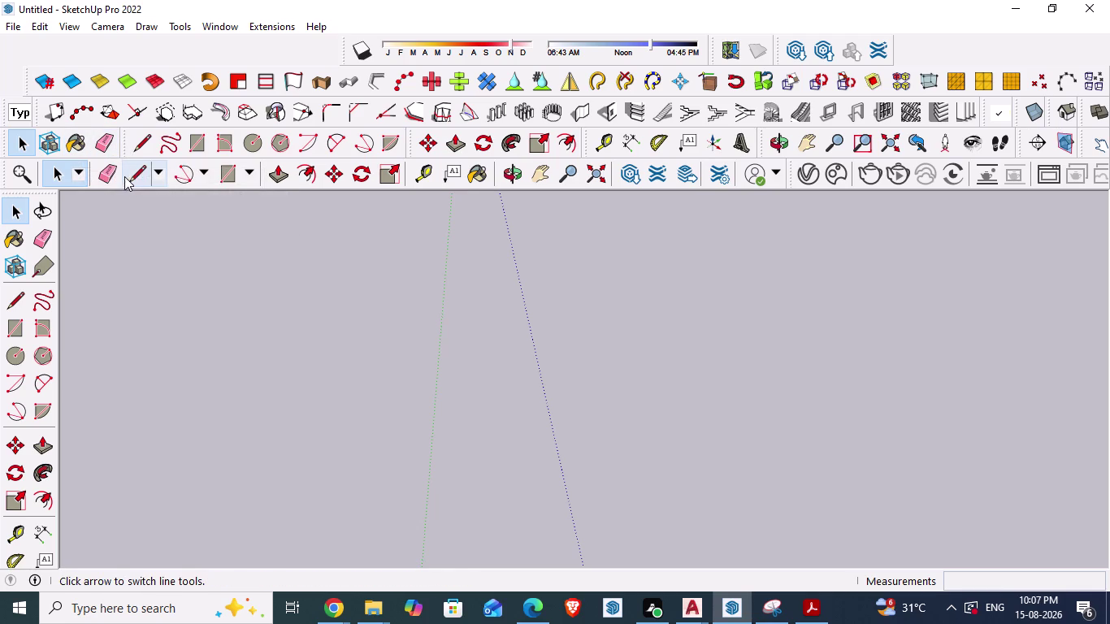
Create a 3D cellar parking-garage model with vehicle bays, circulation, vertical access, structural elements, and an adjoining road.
Zoom out and orbit until the spot where the red, green and blue axes meet is visible.
drag(120, 184, 143, 256)
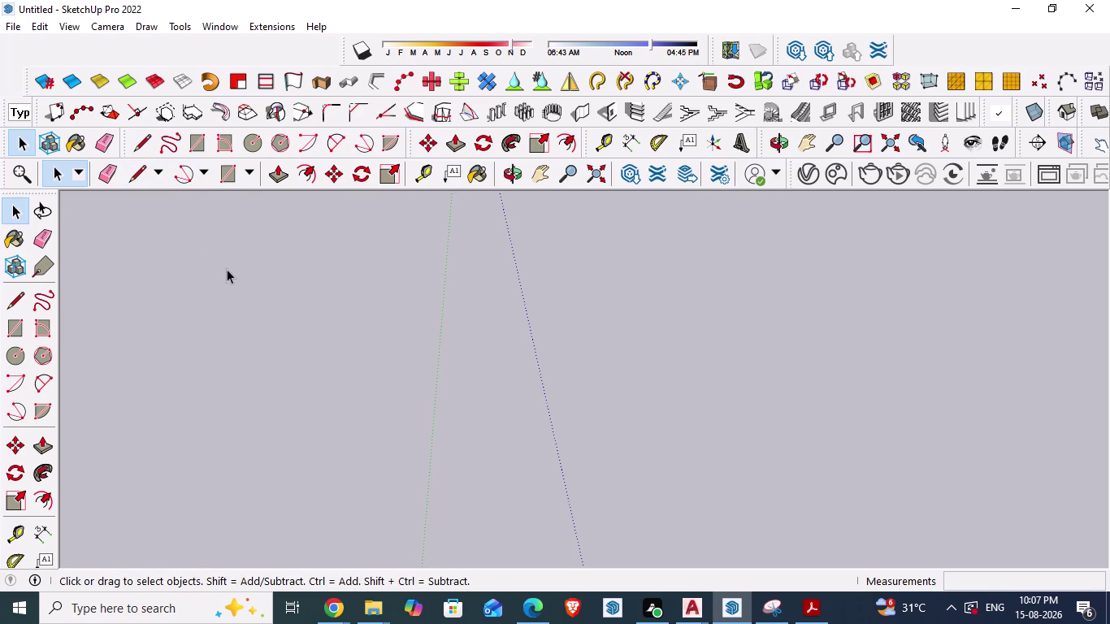
scroll(down, 3)
scroll(down, 3)
scroll(down, 3)
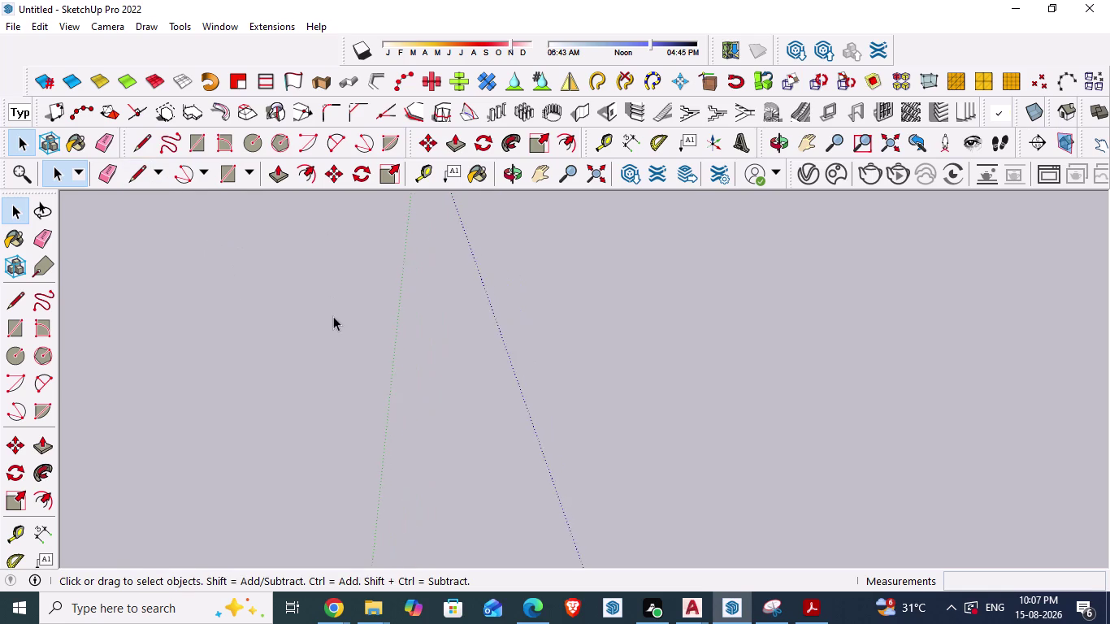
scroll(down, 3)
scroll(down, 3)
scroll(down, 3)
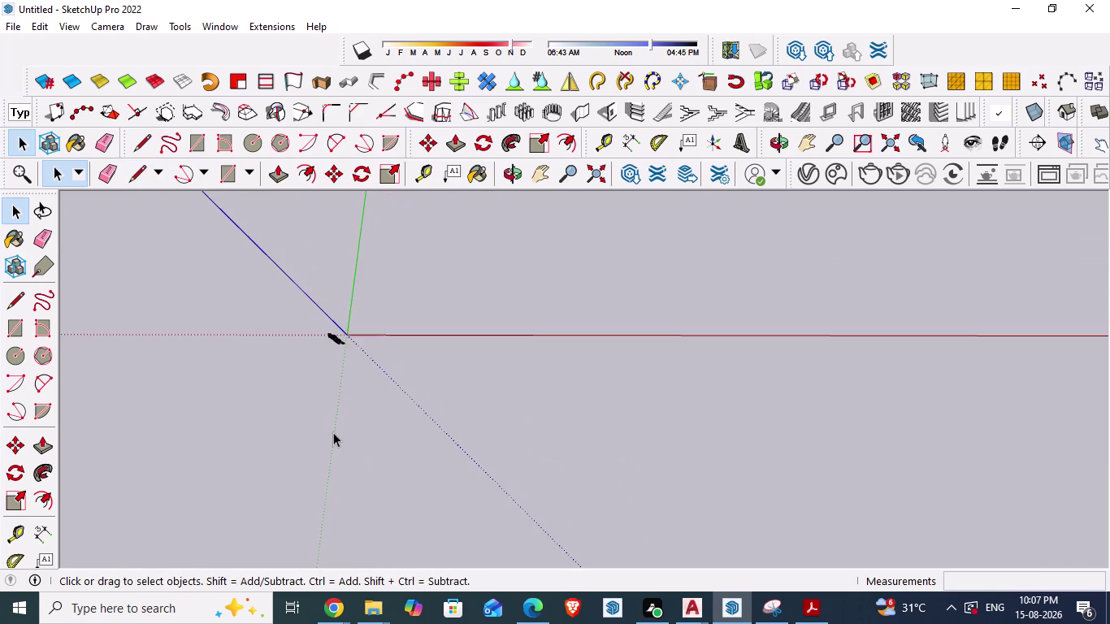
scroll(down, 3)
scroll(down, 3)
scroll(up, 3)
scroll(up, 3)
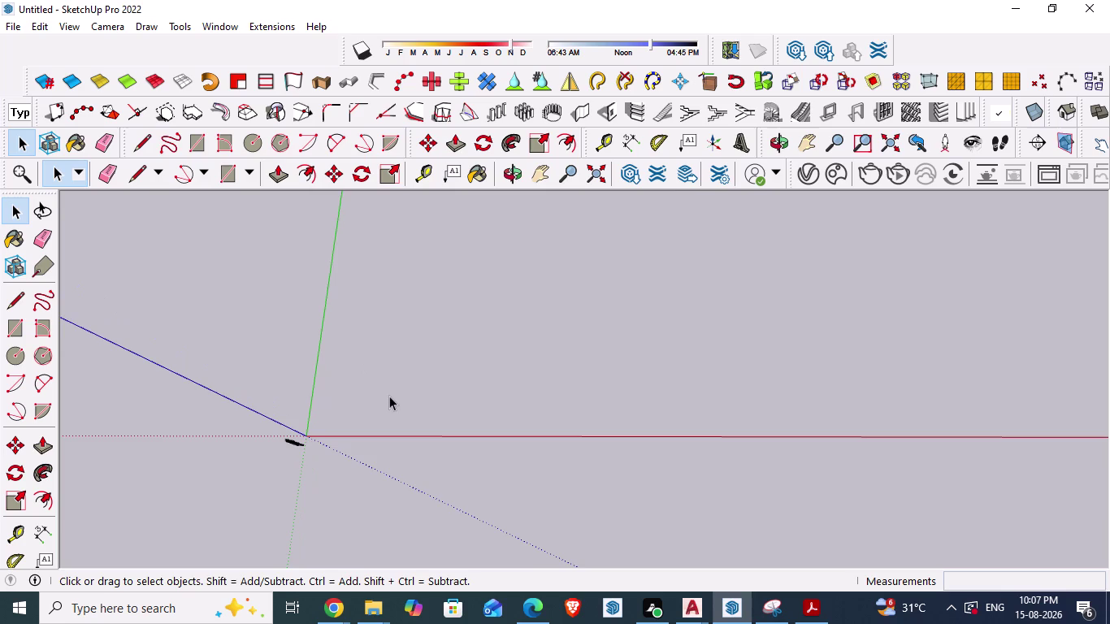
middle_drag(392, 401, 397, 444)
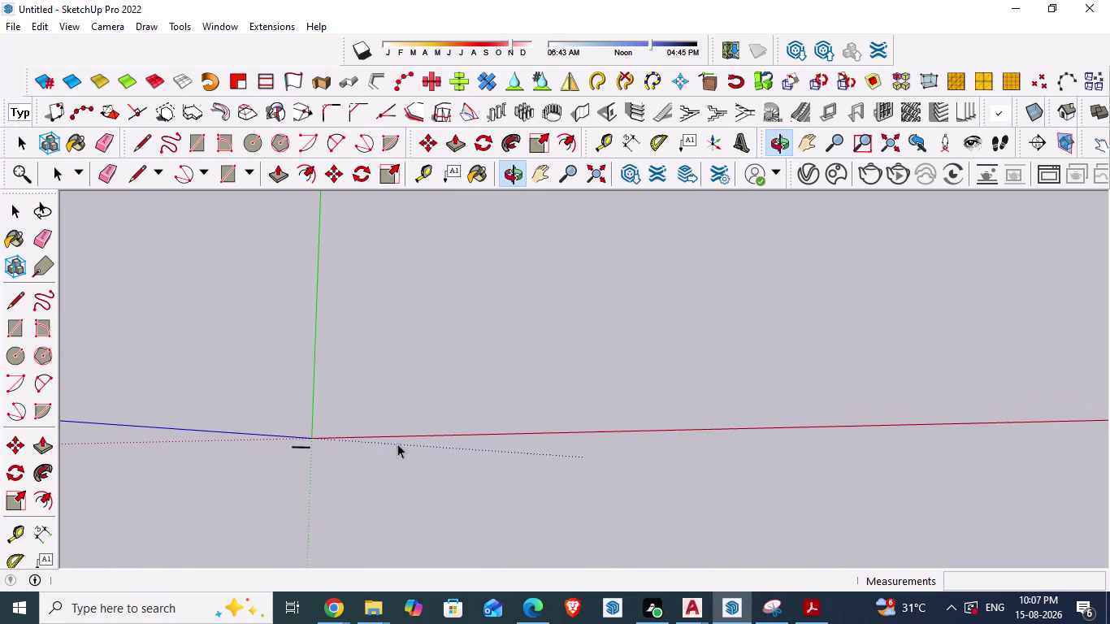
Orbit to look down on the origin, then back to a lower view of it.
scroll(up, 3)
middle_drag(390, 359, 374, 404)
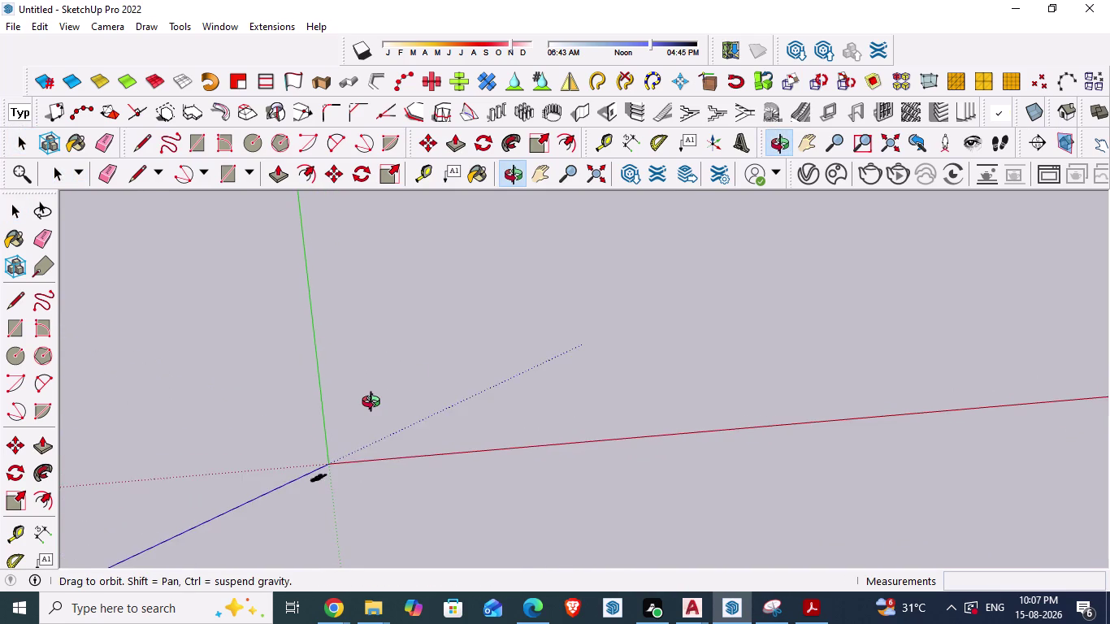
middle_drag(374, 404, 405, 337)
scroll(down, 3)
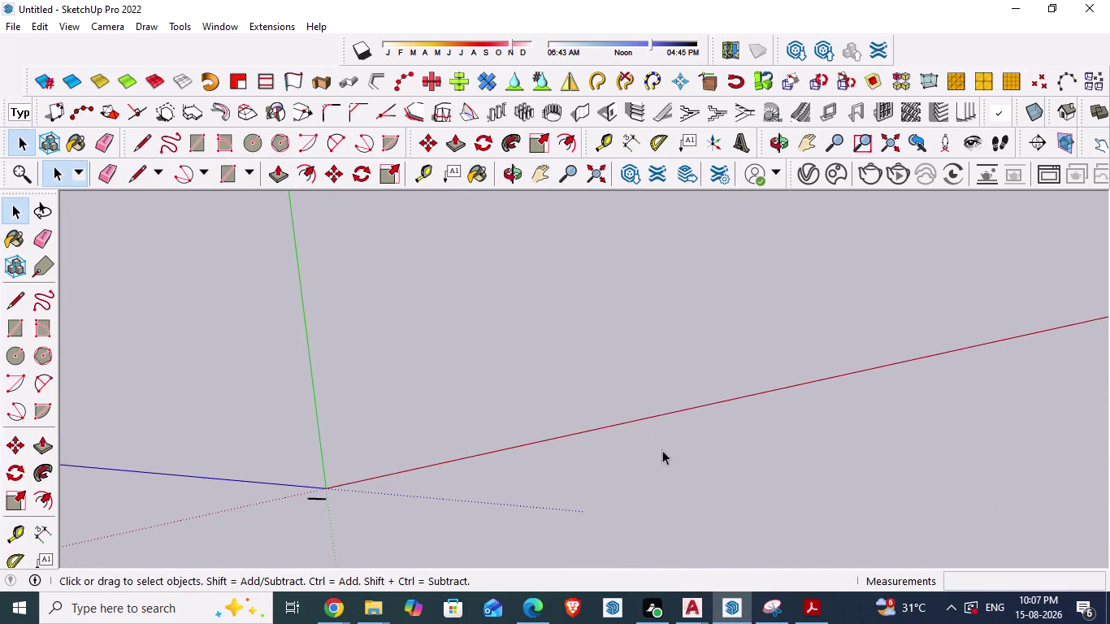
click(662, 450)
key(Escape)
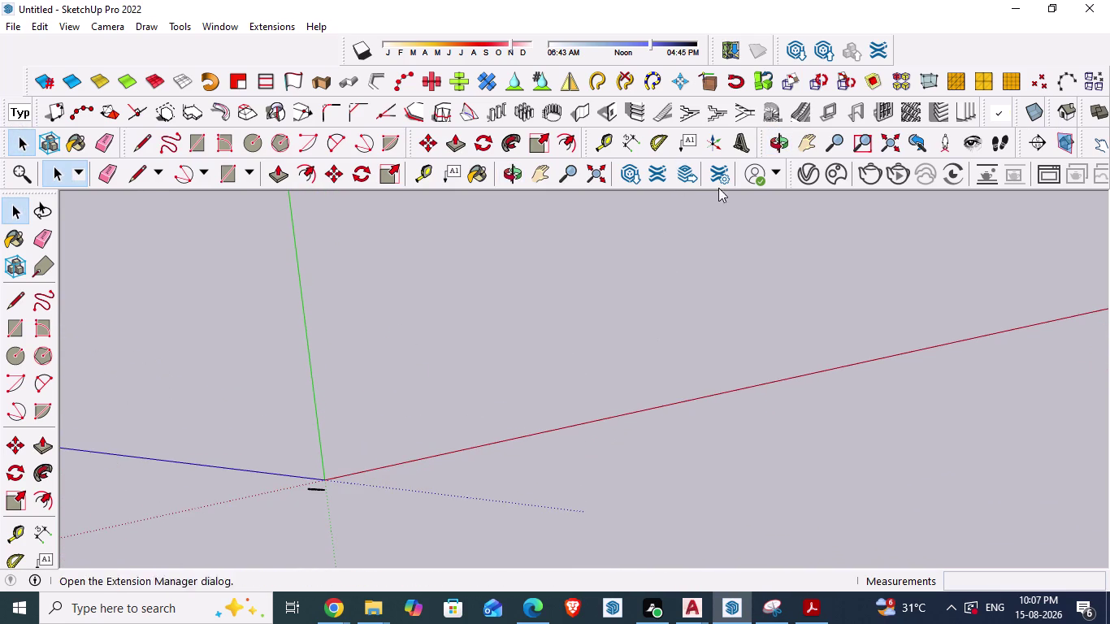
Pan the axes origin slightly right and orbit to view it from above.
click(804, 137)
drag(194, 385, 378, 301)
drag(945, 413, 920, 469)
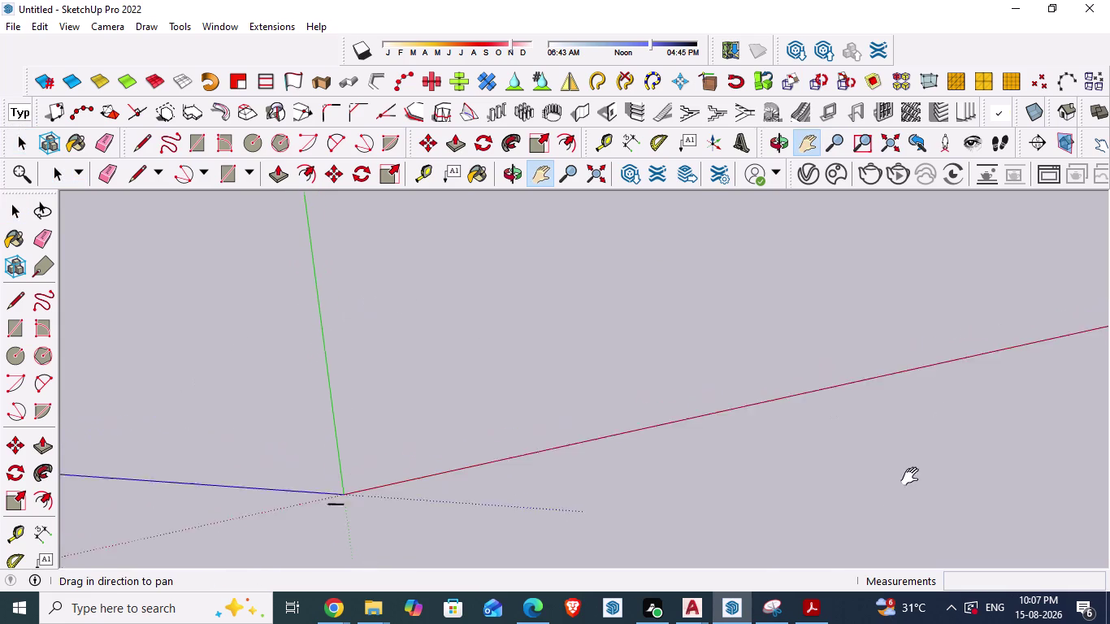
drag(920, 469, 893, 416)
middle_drag(894, 412, 865, 485)
scroll(down, 3)
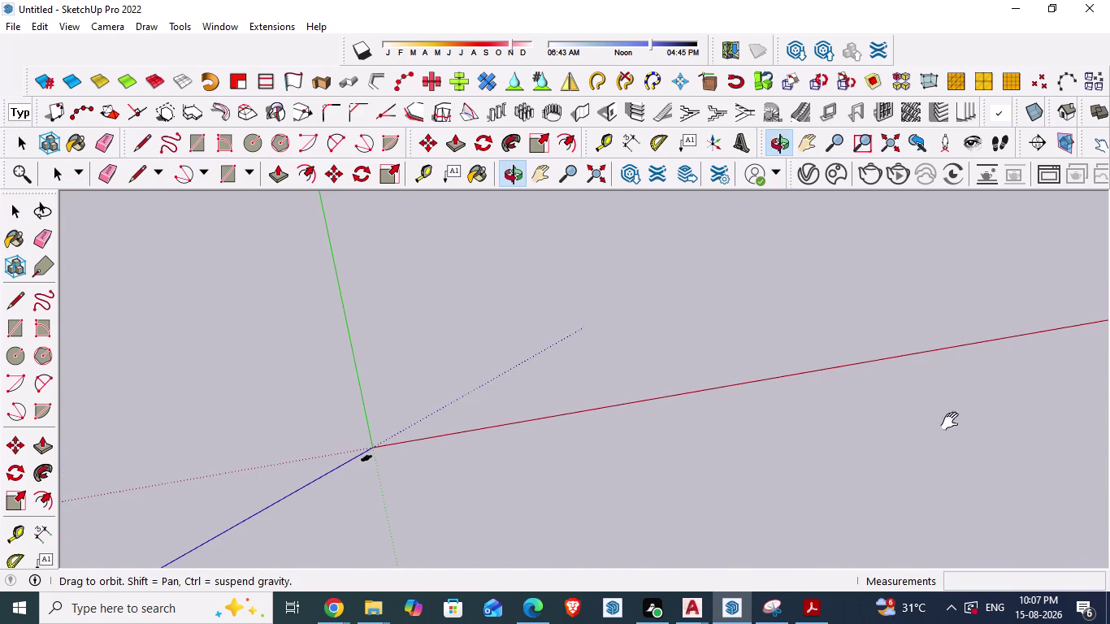
middle_drag(1004, 432, 1001, 449)
Pan the origin up to the upper left and orbit so the blue axis runs more steeply.
click(807, 148)
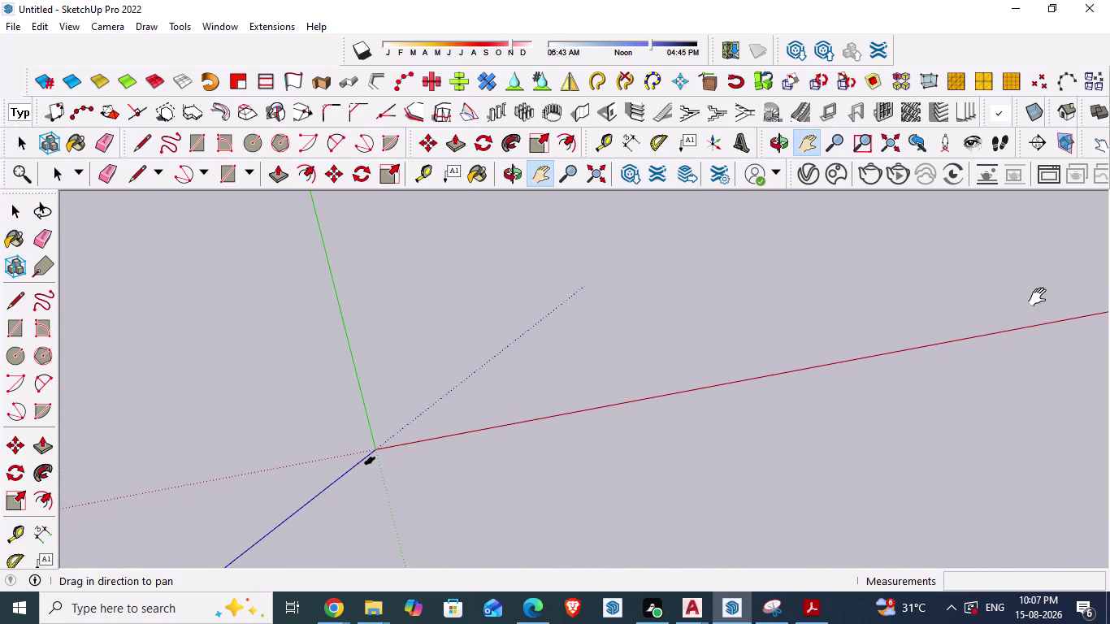
drag(1041, 297, 984, 372)
drag(285, 394, 296, 260)
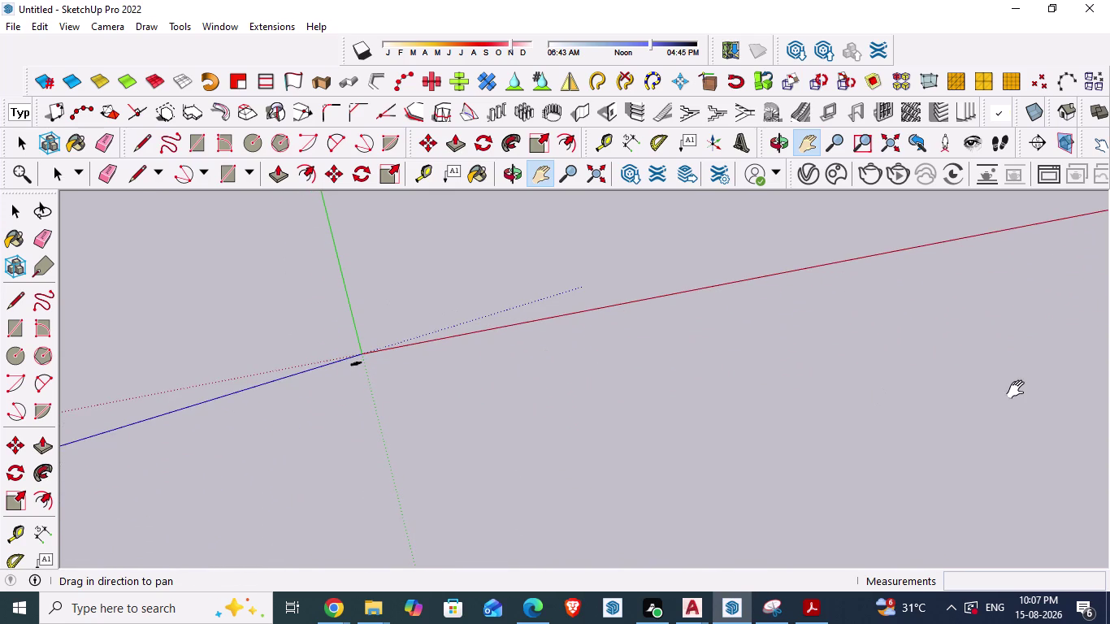
middle_drag(934, 387, 896, 440)
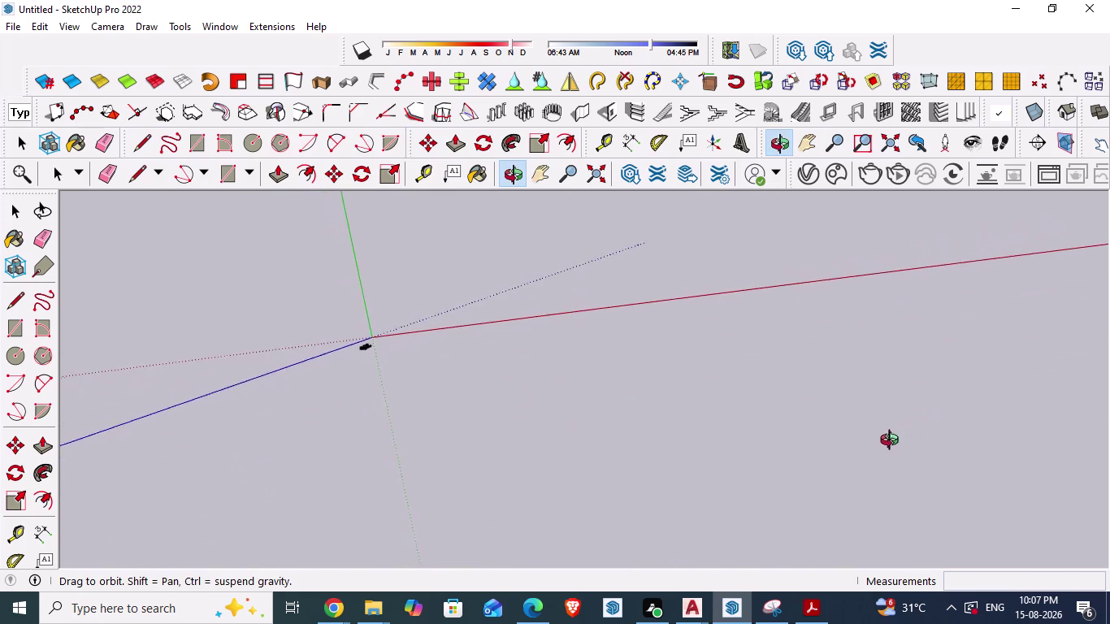
middle_drag(897, 441, 962, 509)
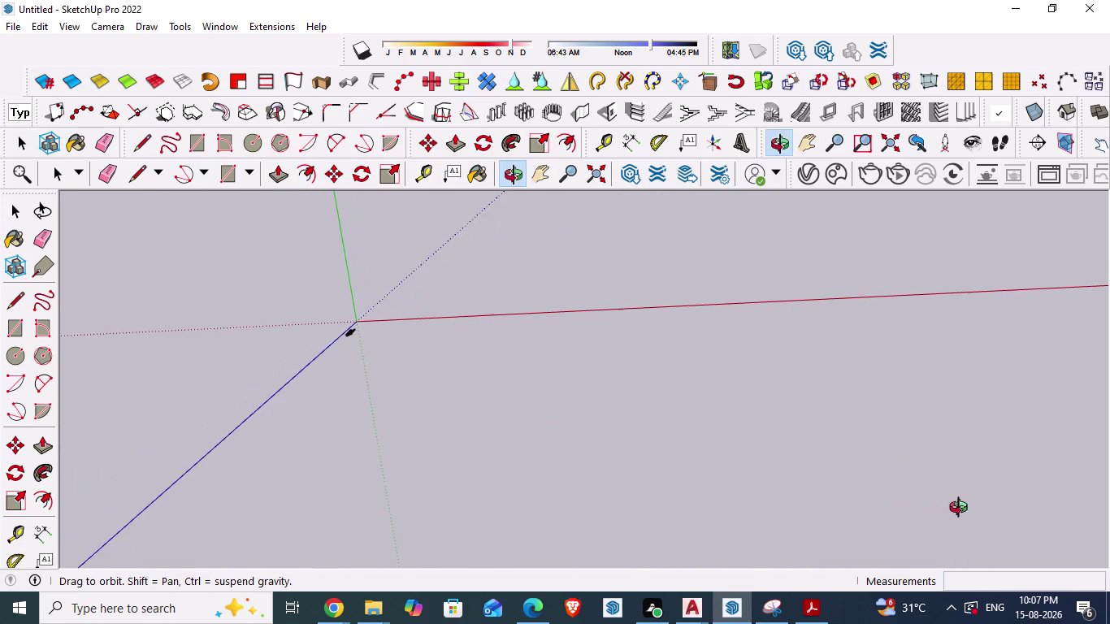
middle_drag(962, 509, 904, 543)
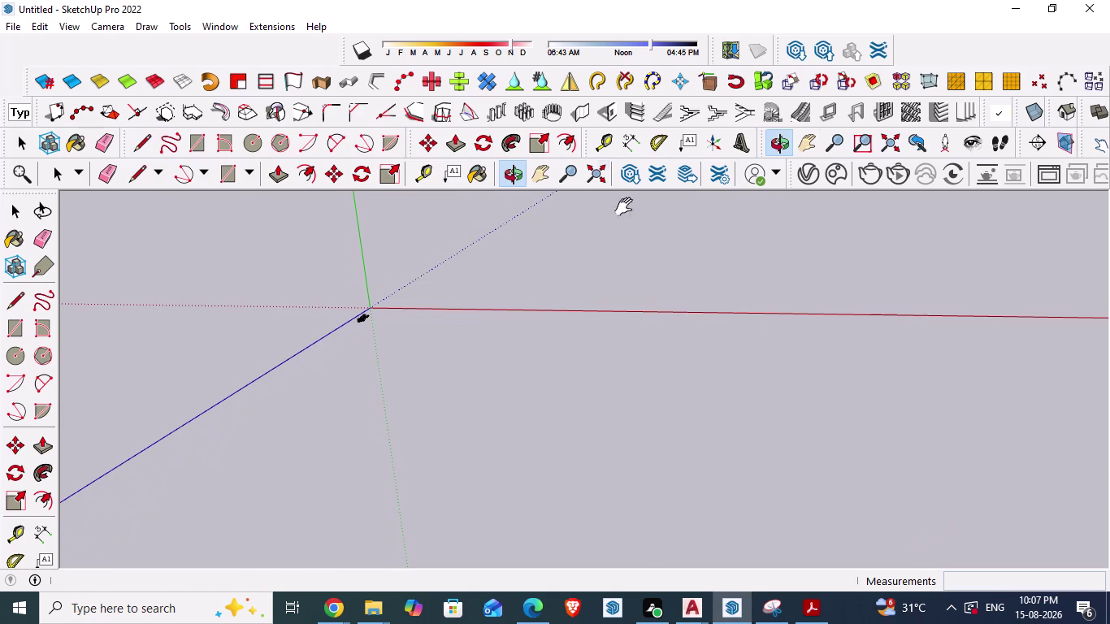
Zoom well out and orbit around the scale figure.
click(593, 179)
scroll(down, 3)
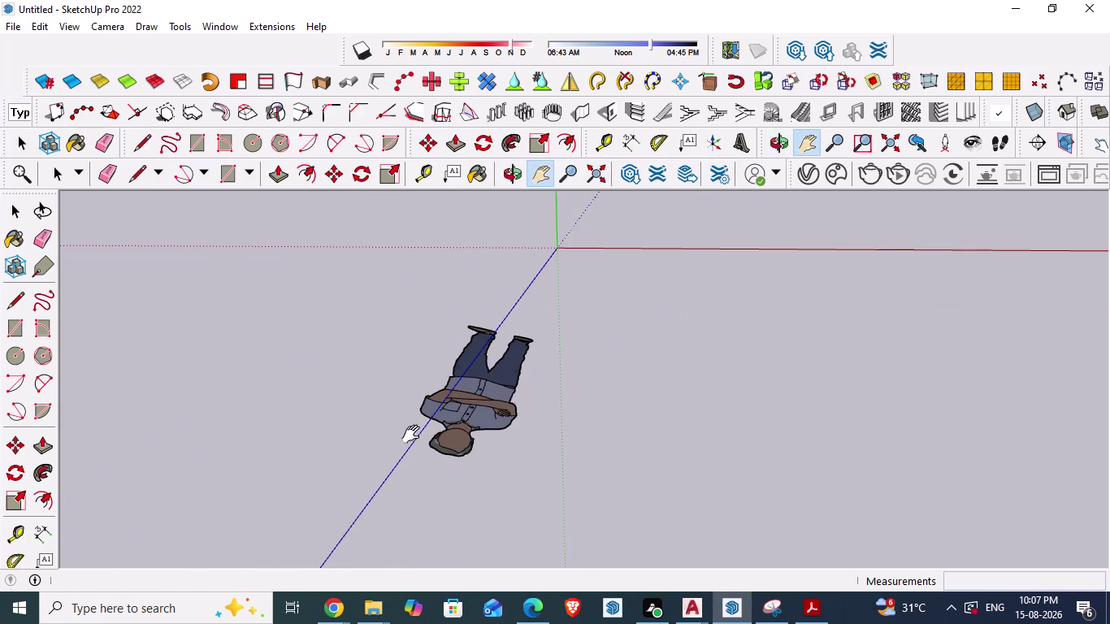
middle_drag(428, 498, 418, 517)
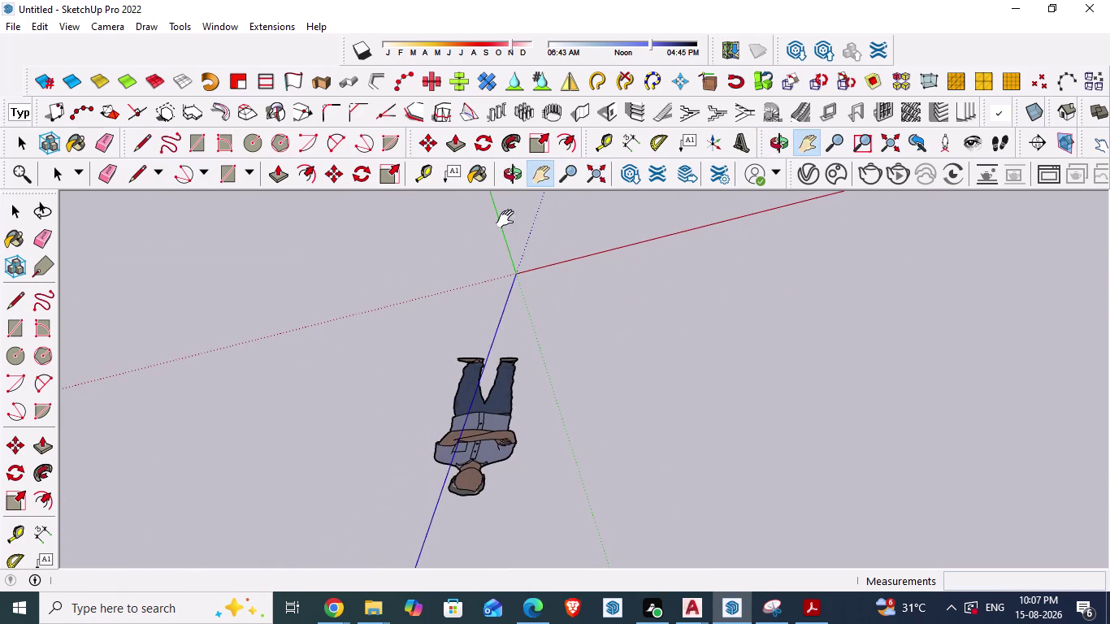
click(594, 178)
scroll(down, 3)
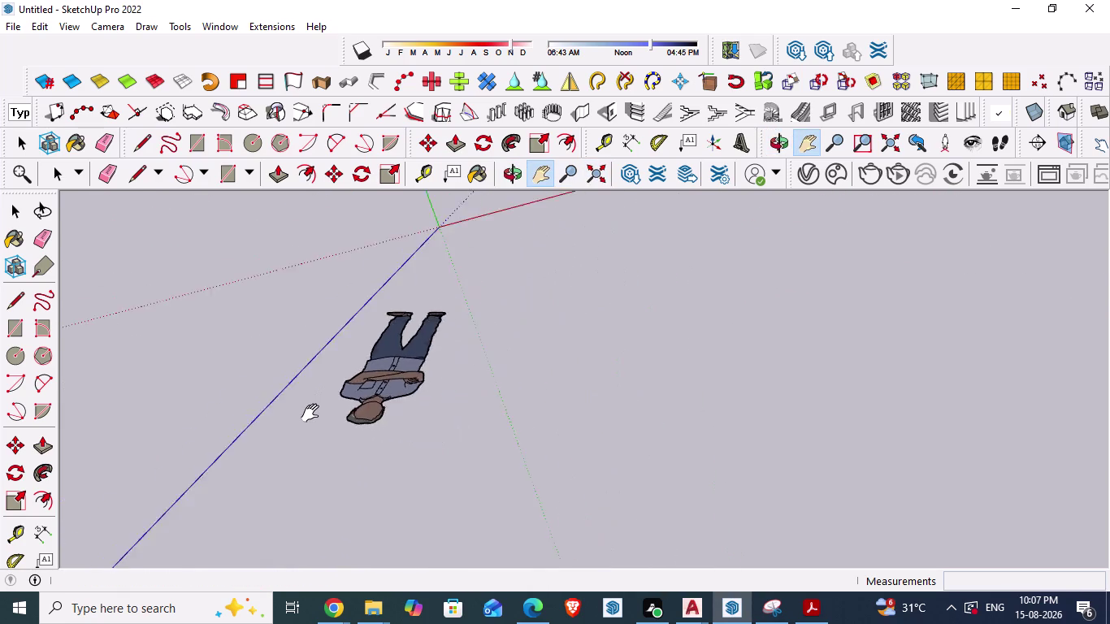
scroll(up, 3)
scroll(down, 3)
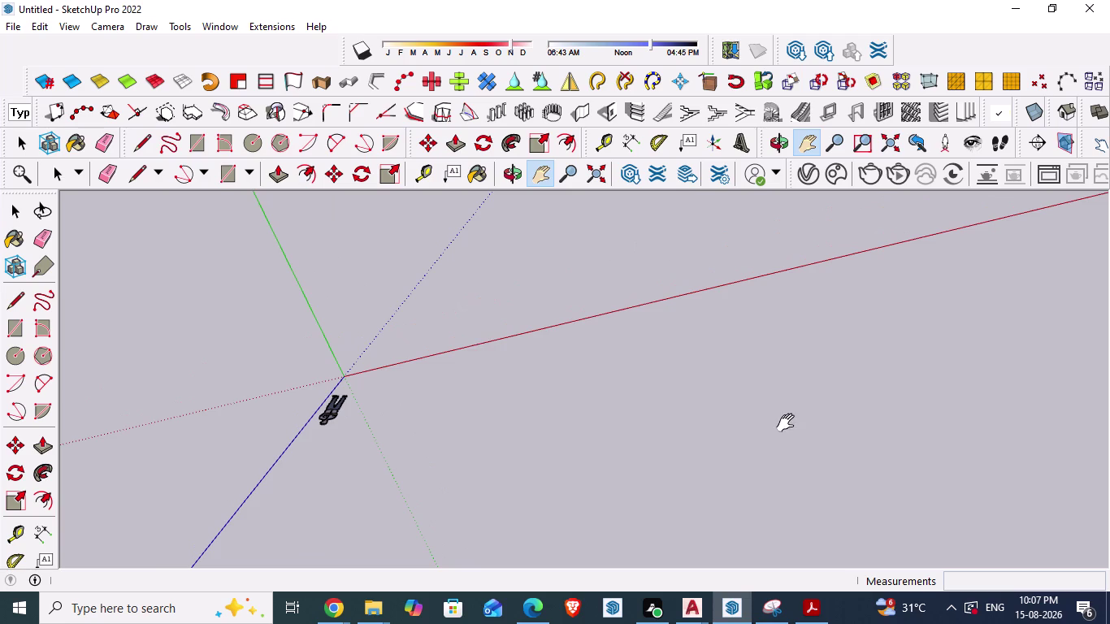
scroll(down, 3)
scroll(down, 3)
Orbit around the axes origin to tilt the axes, then recentre the origin lower.
middle_drag(884, 420, 888, 457)
middle_drag(955, 353, 962, 396)
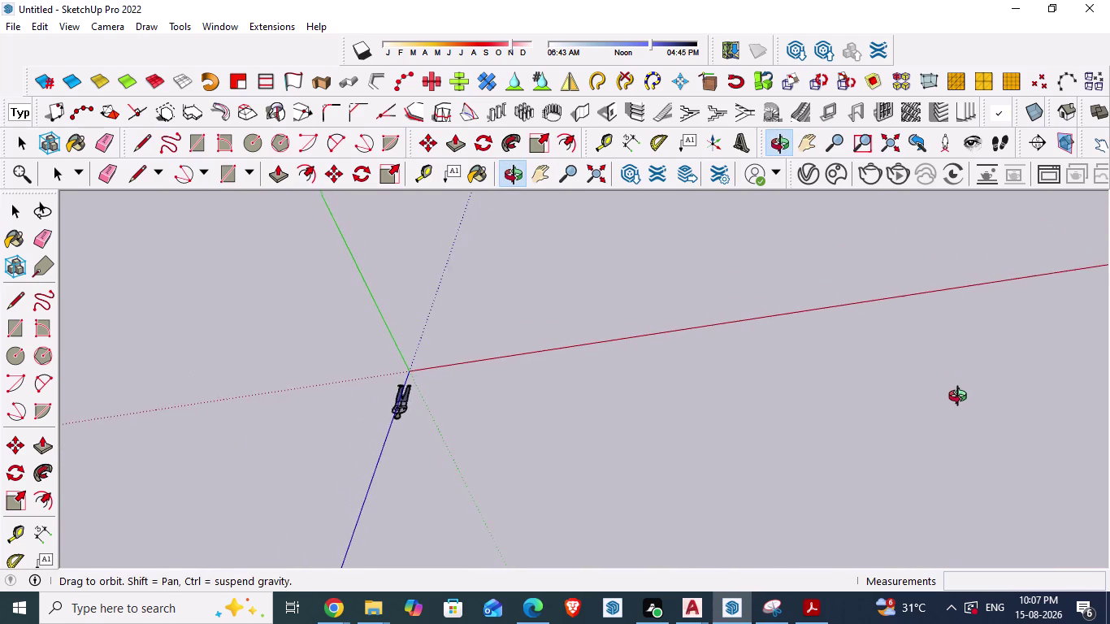
middle_drag(962, 396, 1002, 390)
scroll(down, 3)
scroll(down, 3)
middle_drag(453, 408, 450, 402)
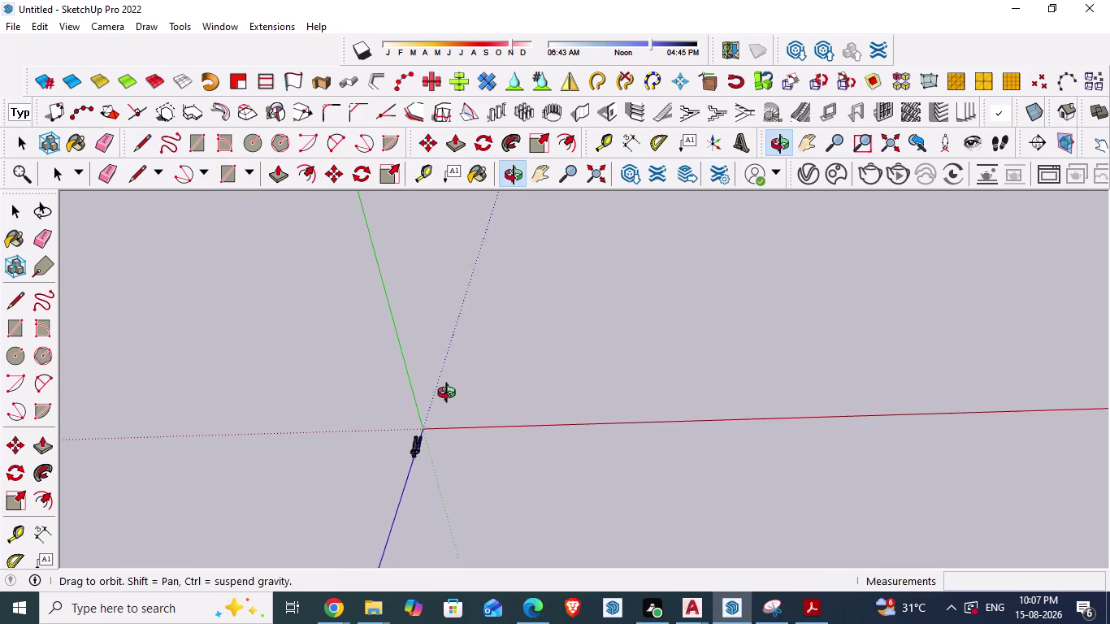
middle_drag(450, 403, 468, 325)
Orbit to the opposite side until the green axis stands upright and the blue axis points up-left.
scroll(down, 3)
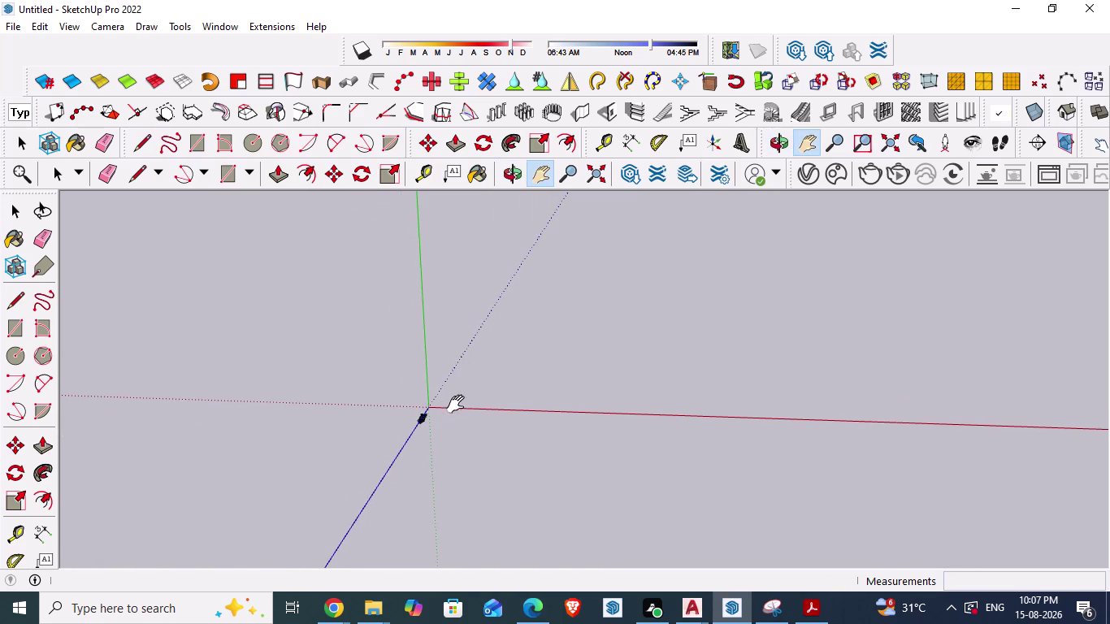
scroll(down, 3)
middle_drag(445, 350, 457, 307)
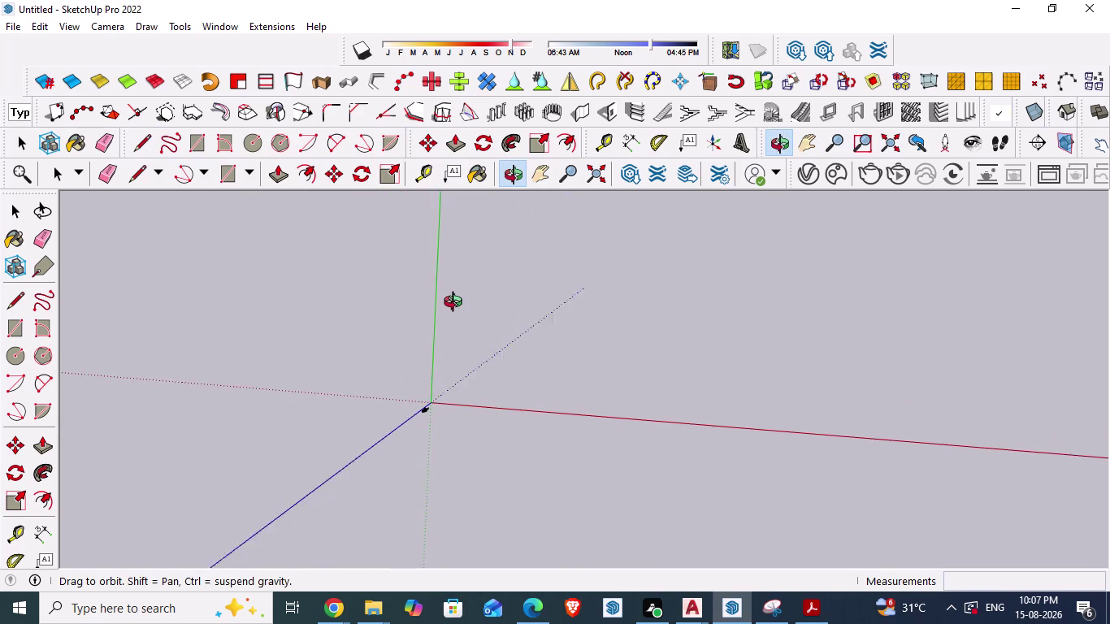
middle_drag(456, 307, 490, 282)
middle_drag(456, 354, 476, 294)
middle_drag(573, 462, 617, 439)
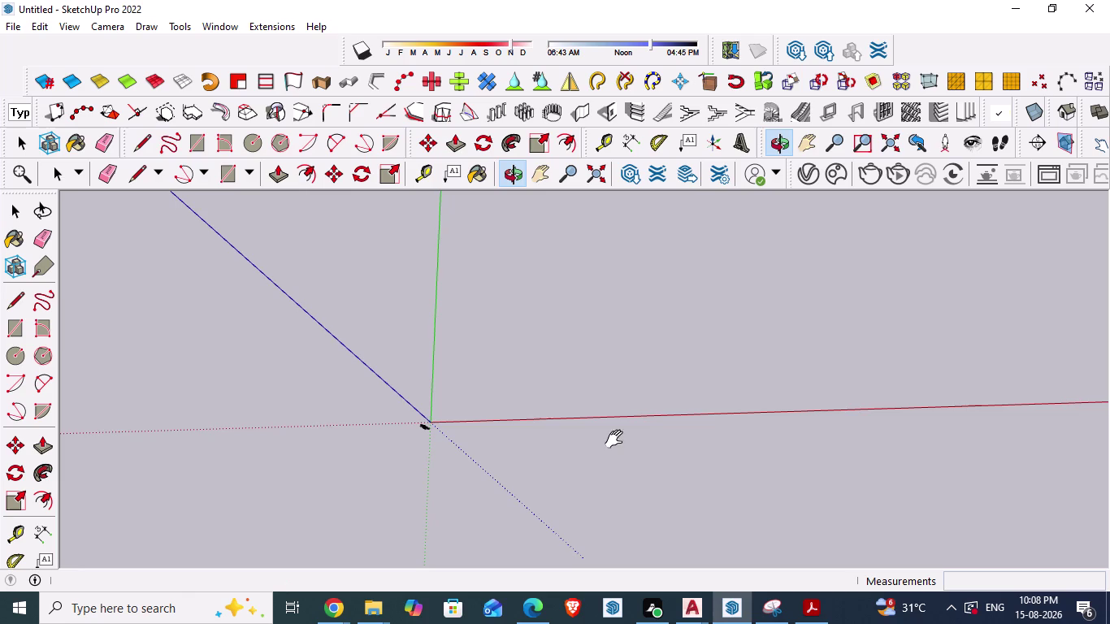
Pan the origin toward the lower left of the view.
scroll(up, 3)
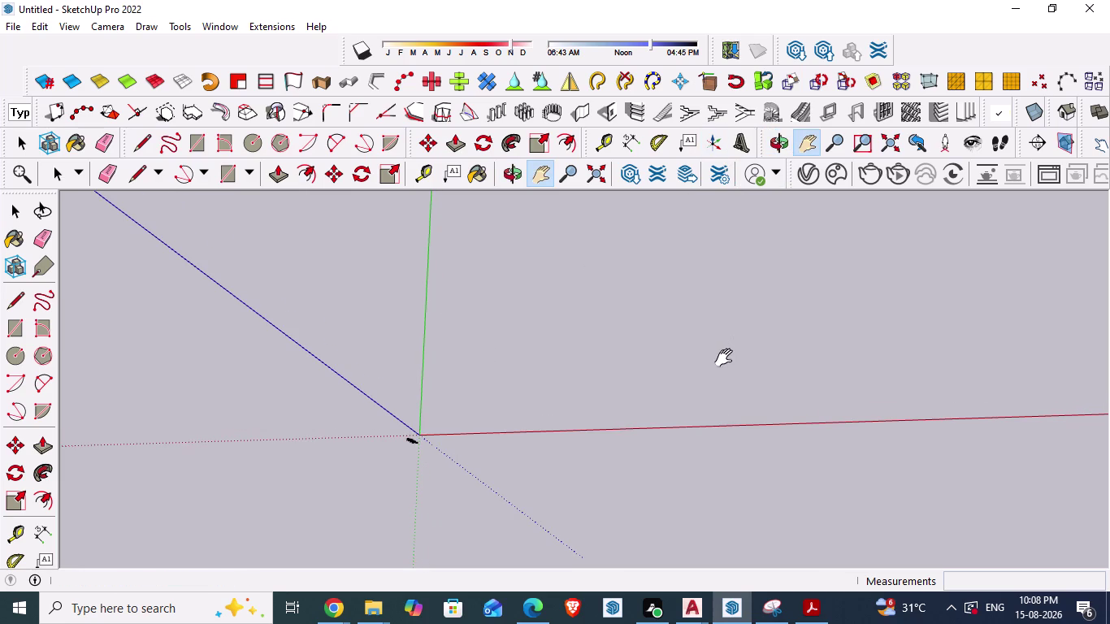
drag(726, 361, 648, 457)
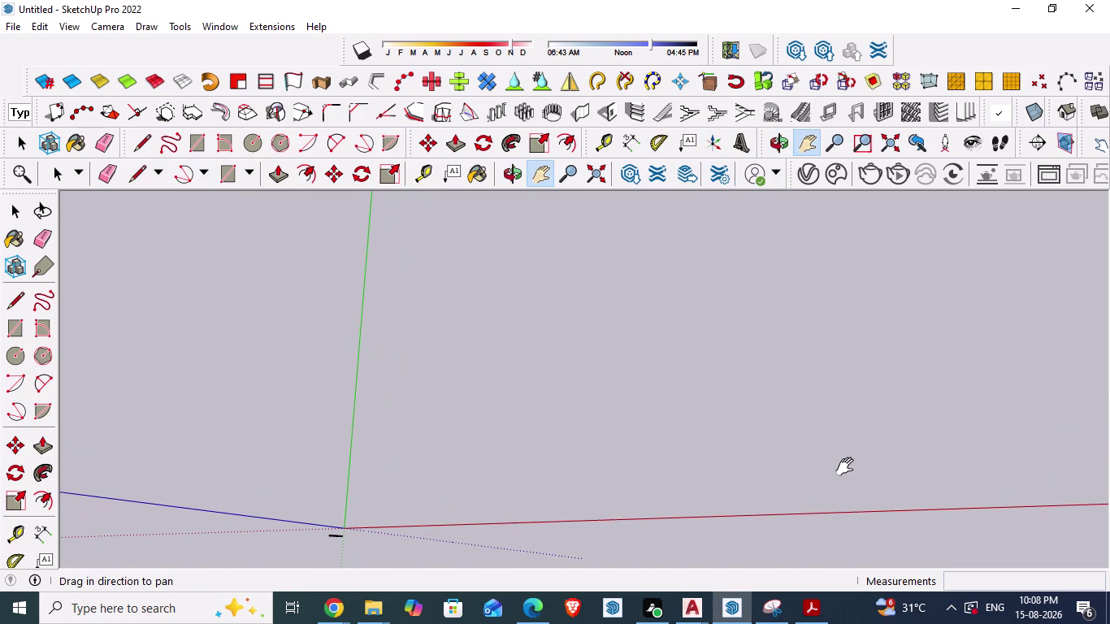
click(819, 453)
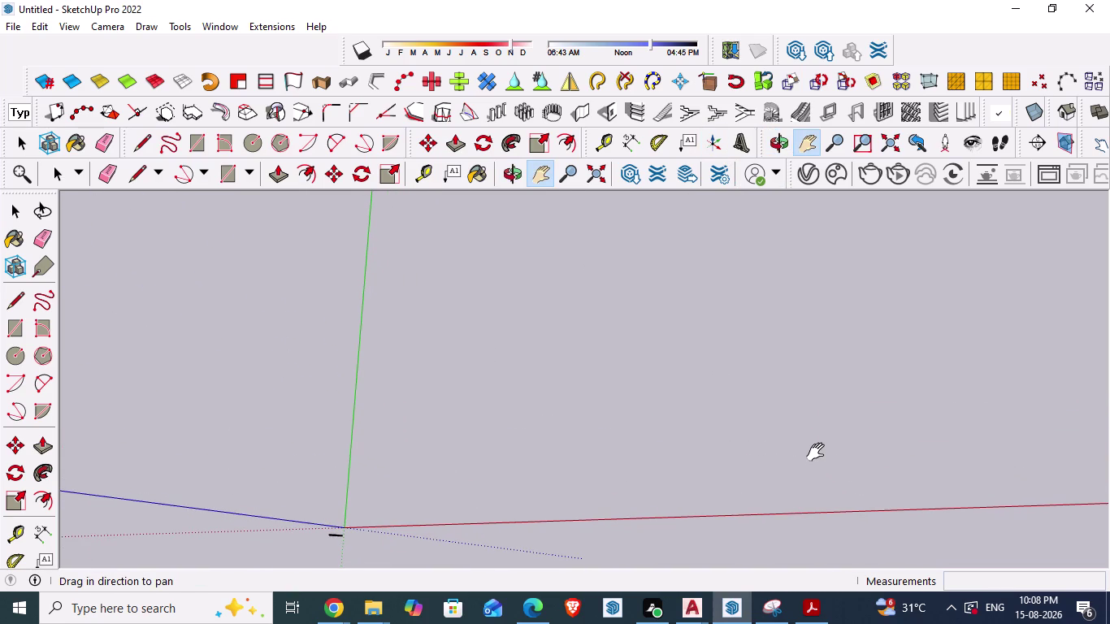
key(space)
Orbit down to a near ground-level view with the red axis level.
middle_drag(863, 447, 863, 465)
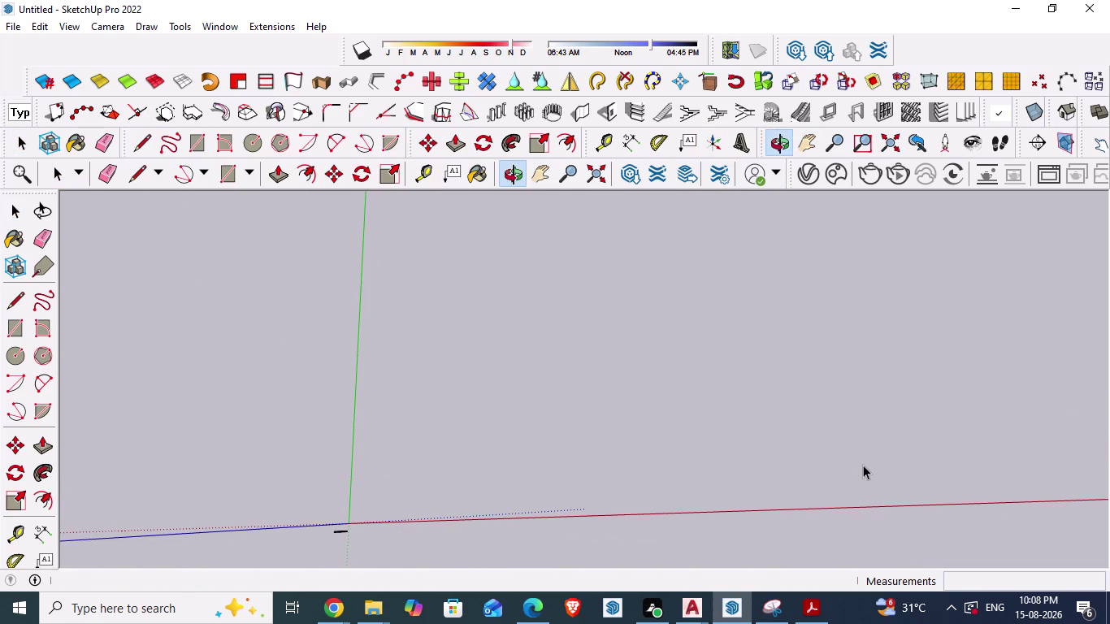
middle_drag(864, 439, 836, 460)
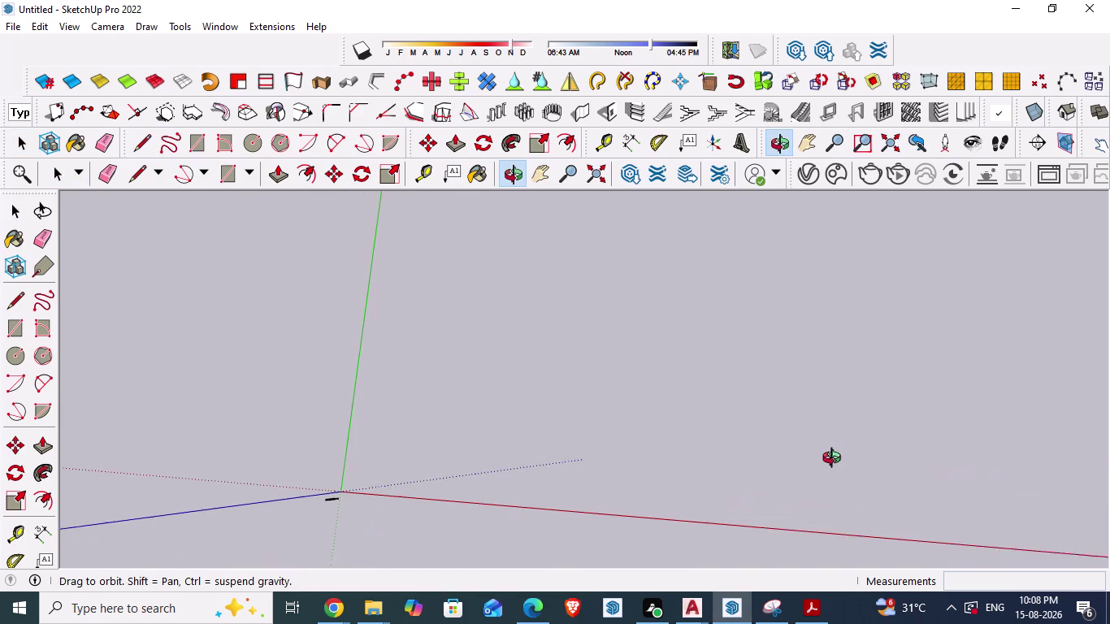
middle_drag(835, 460, 863, 460)
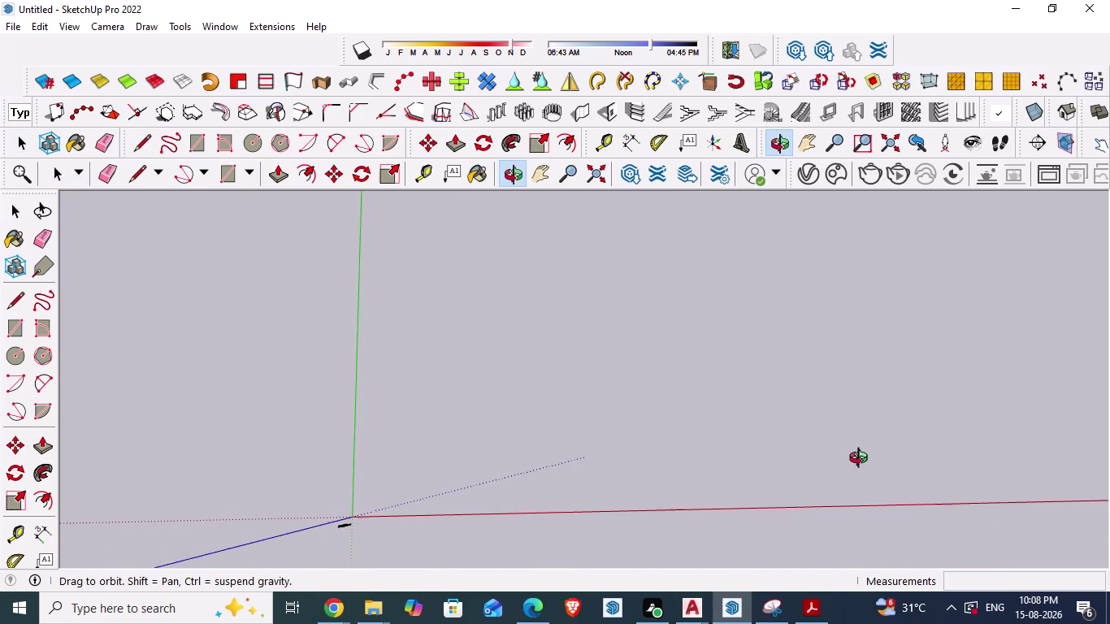
middle_drag(863, 460, 853, 466)
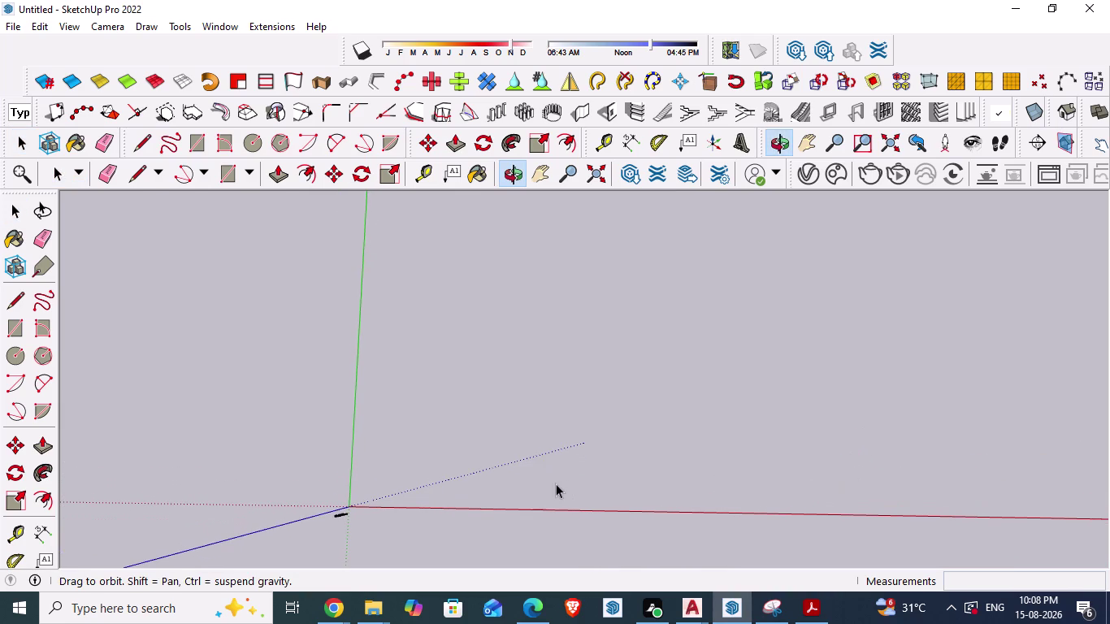
Return to the Select tool and nudge the view so the origin sits lower.
key(Escape)
scroll(down, 3)
scroll(up, 3)
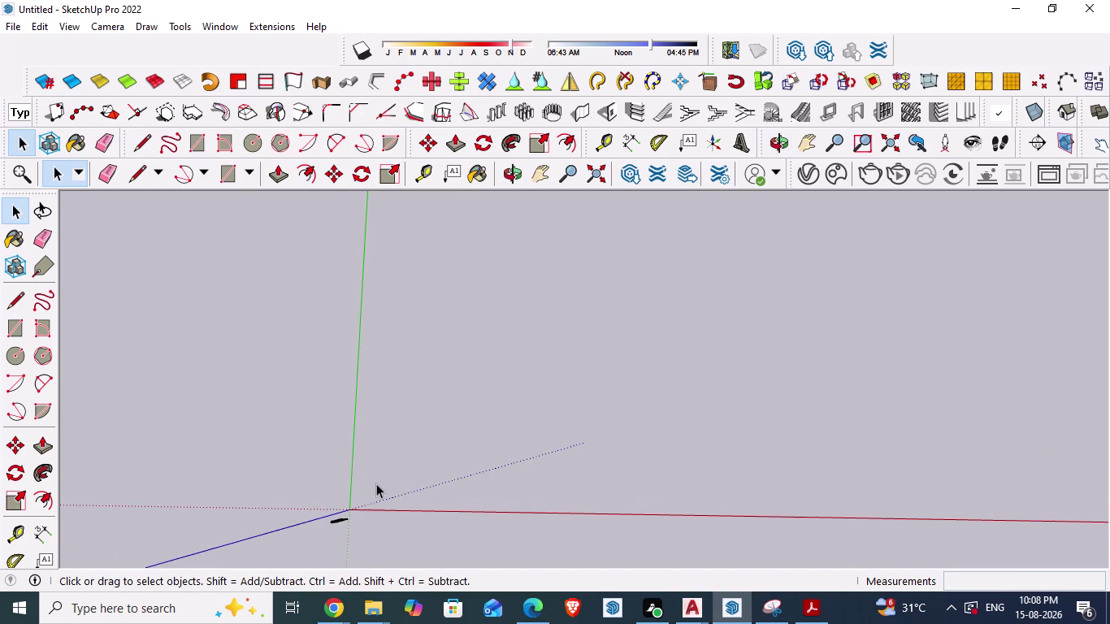
scroll(up, 3)
middle_drag(548, 496, 556, 491)
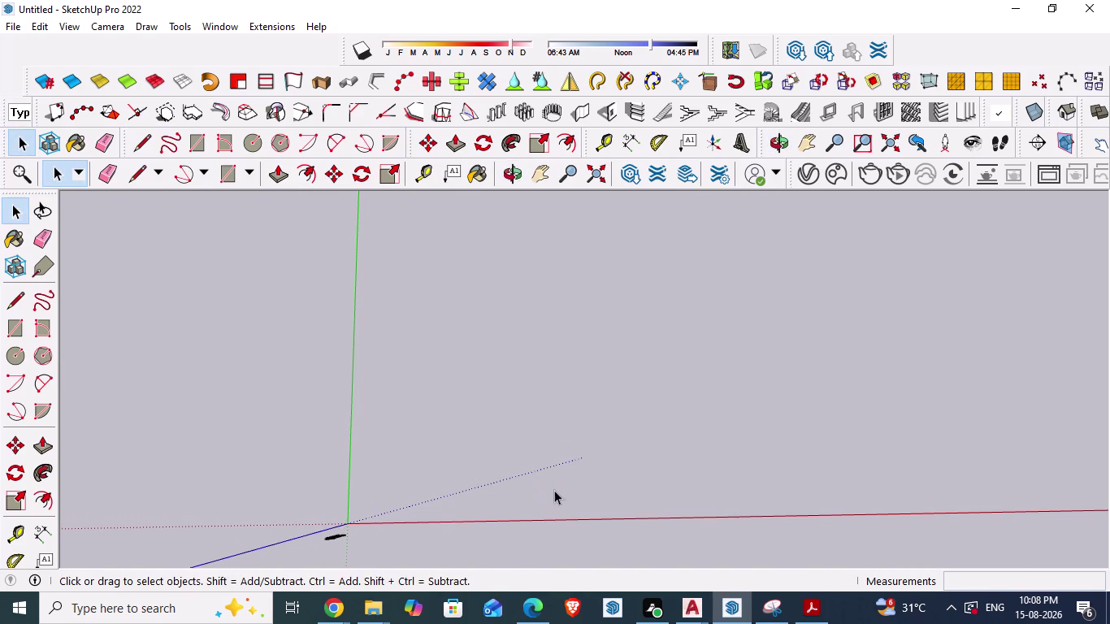
key(Escape)
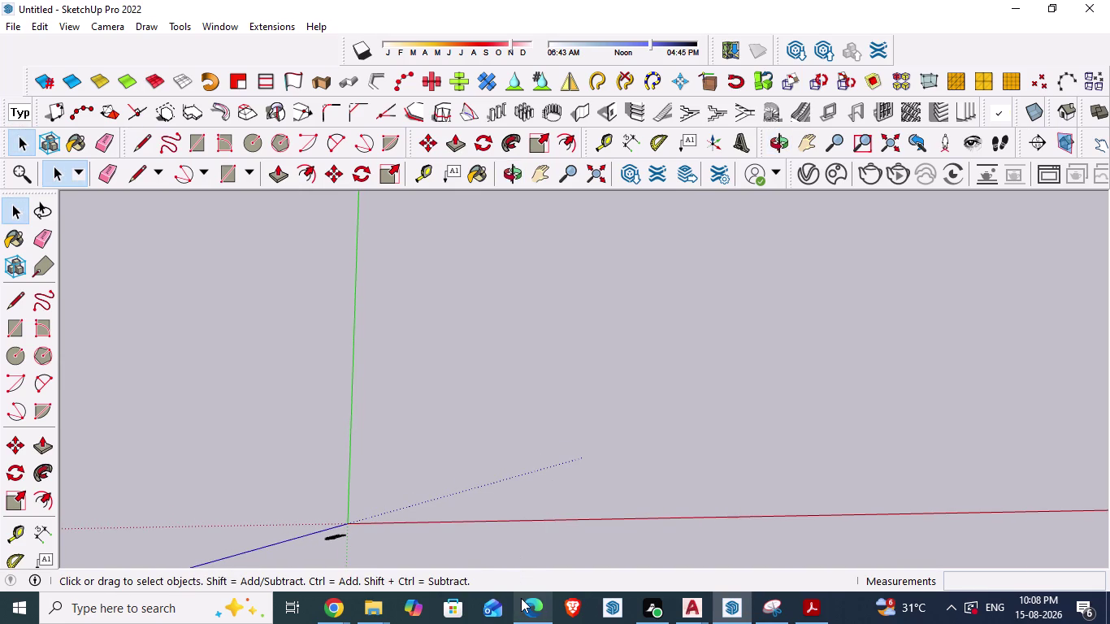